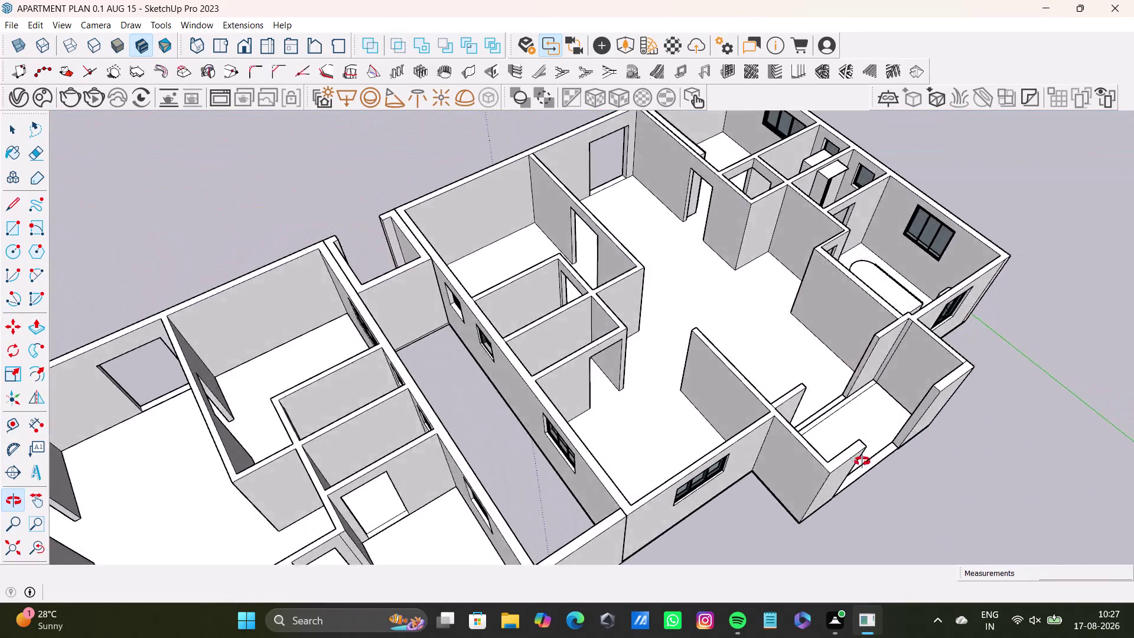
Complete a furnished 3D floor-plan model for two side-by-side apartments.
Orbit out over the whole apartment, then zoom toward the rooms at its far end.
scroll(down, 3)
middle_drag(561, 366, 618, 247)
scroll(up, 3)
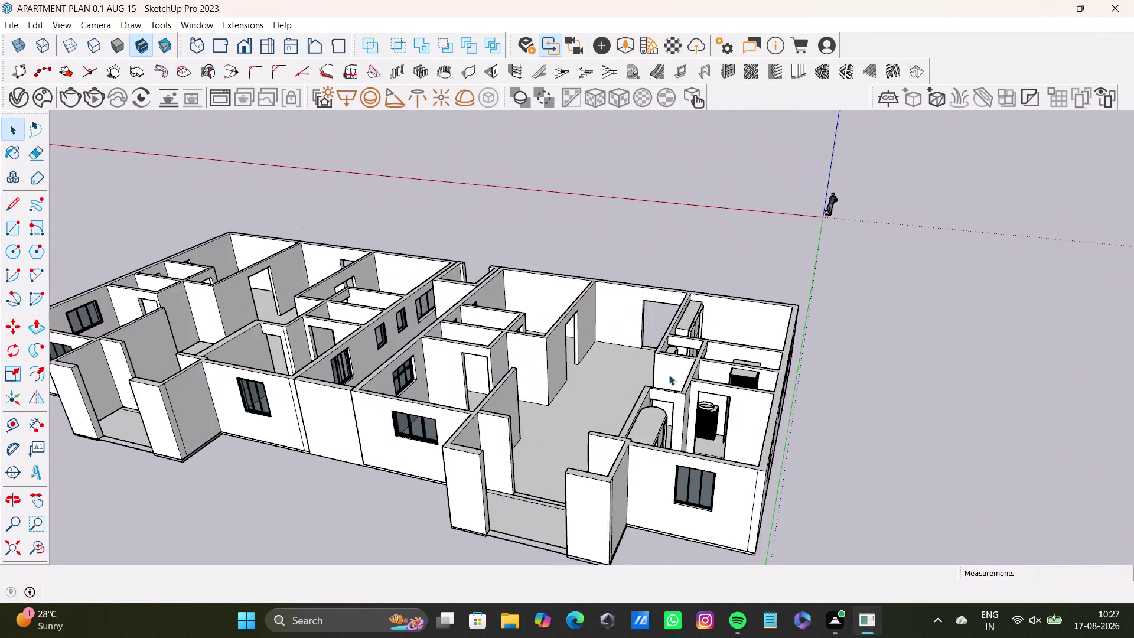
scroll(up, 3)
middle_drag(684, 404, 715, 556)
scroll(up, 3)
Swing, pan and tilt the view onto the bathroom washbasin and the wardrobe wall.
middle_drag(758, 398, 565, 412)
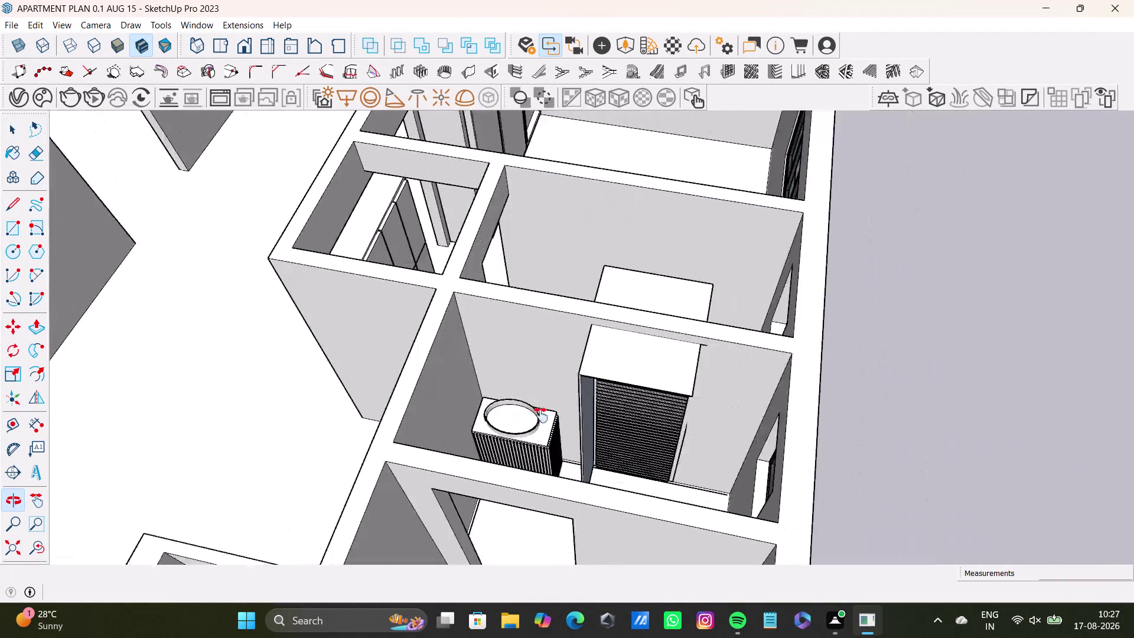
middle_drag(565, 413, 488, 467)
middle_drag(454, 410, 0, 345)
middle_drag(513, 235, 468, 393)
middle_drag(584, 385, 564, 436)
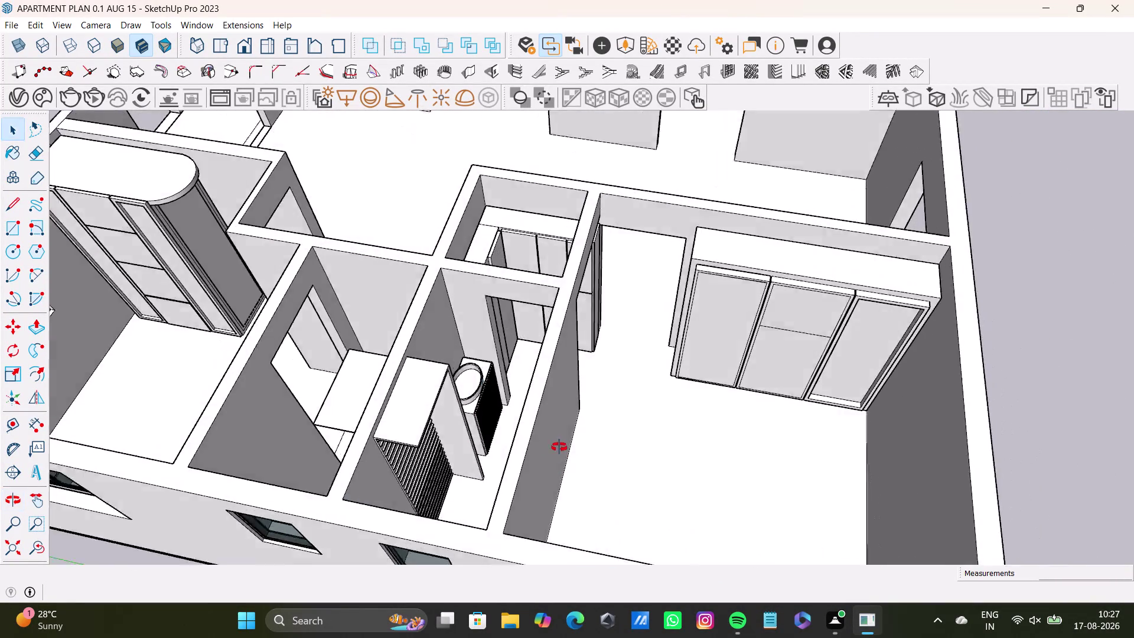
middle_drag(564, 436, 537, 494)
scroll(up, 3)
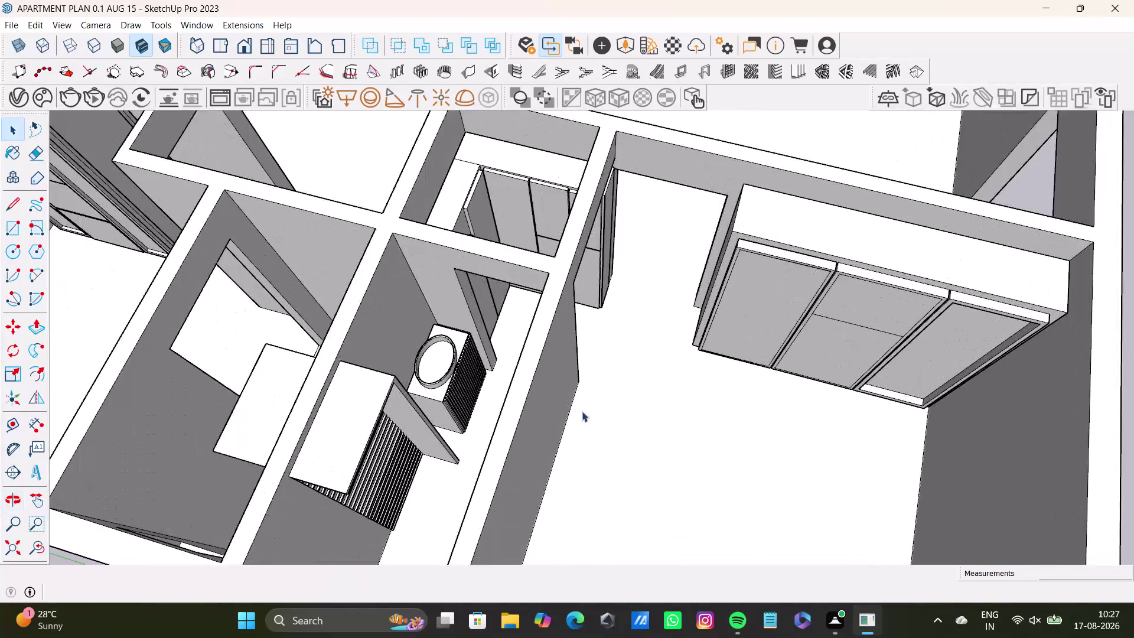
scroll(down, 3)
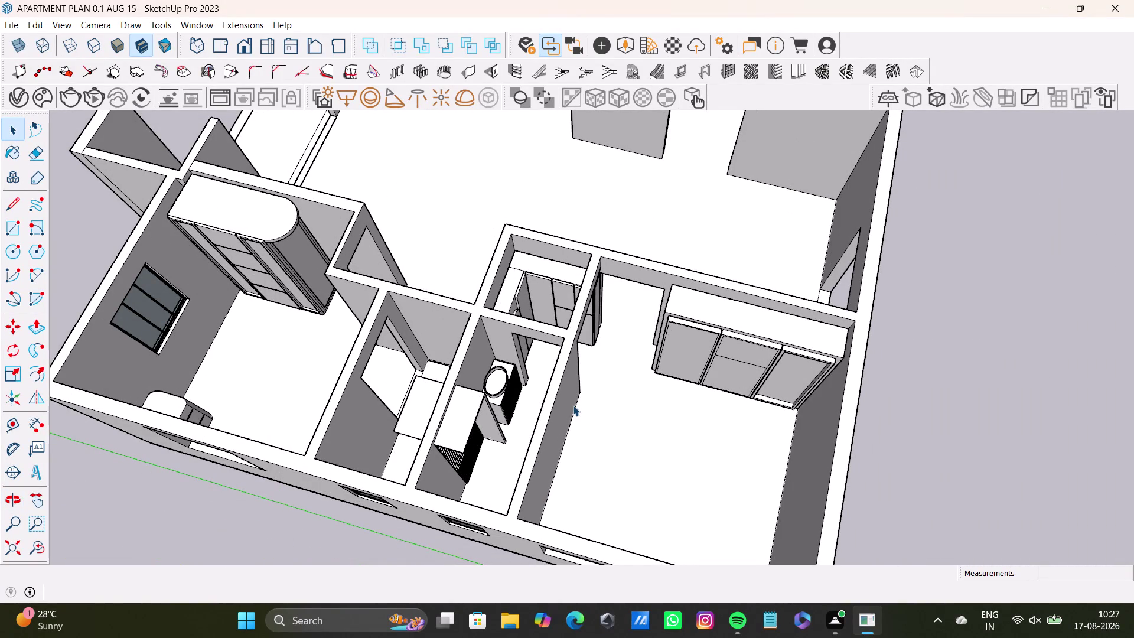